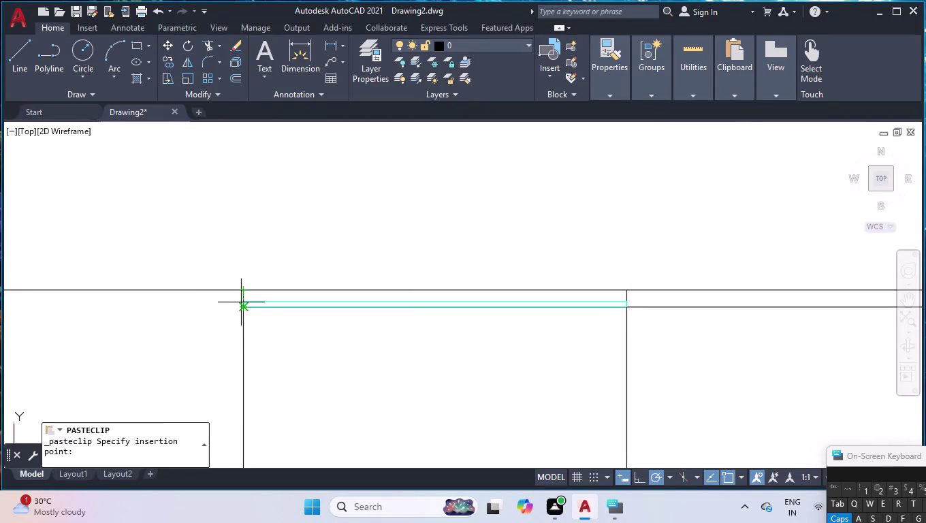
Paste the double-line wall at the M2P midpoint of two corner-line points.
scroll(up, 3)
text(M)
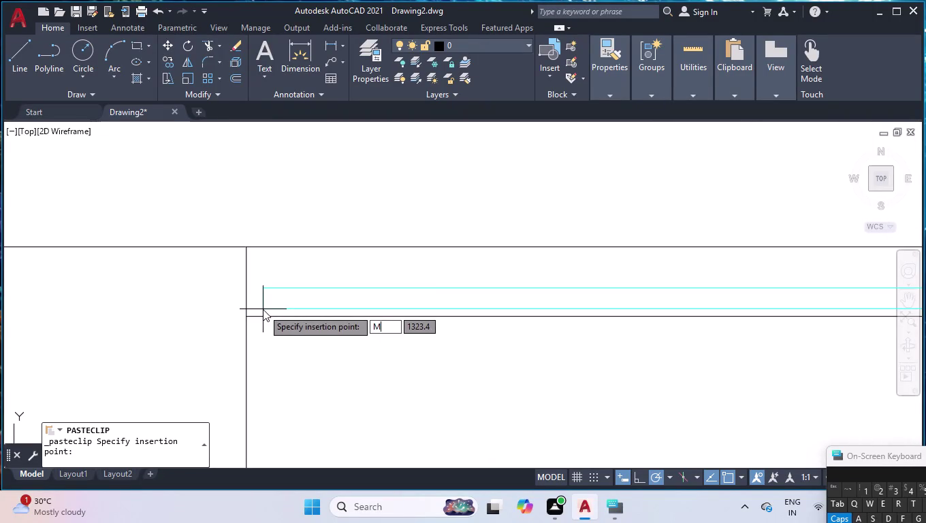
text(2P)
key(Return)
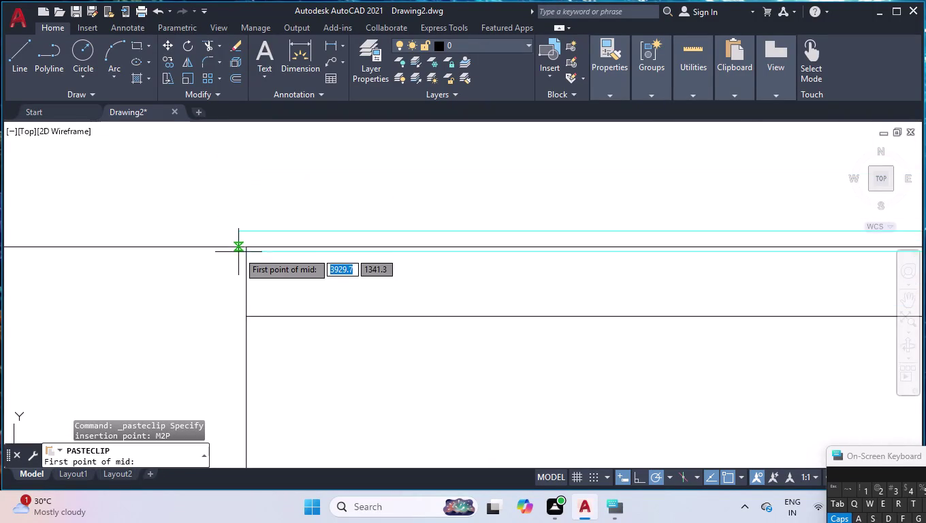
click(246, 248)
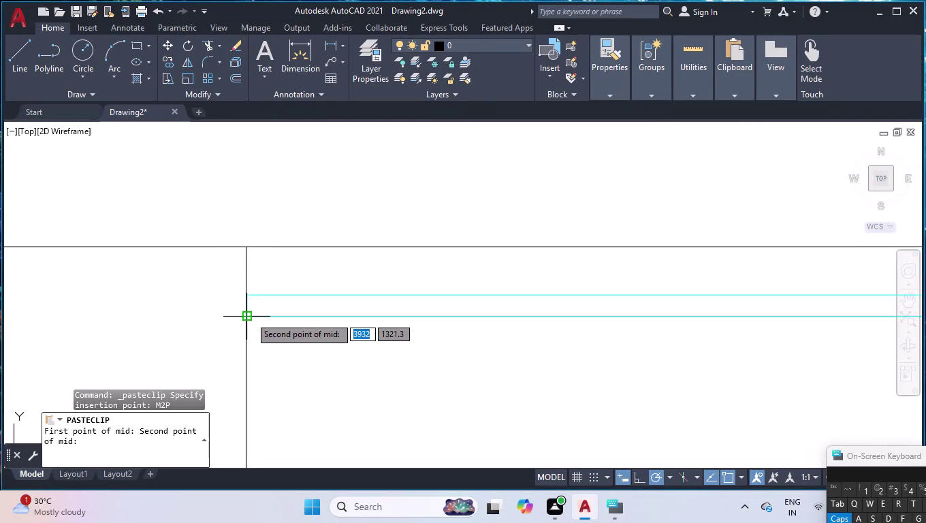
click(250, 317)
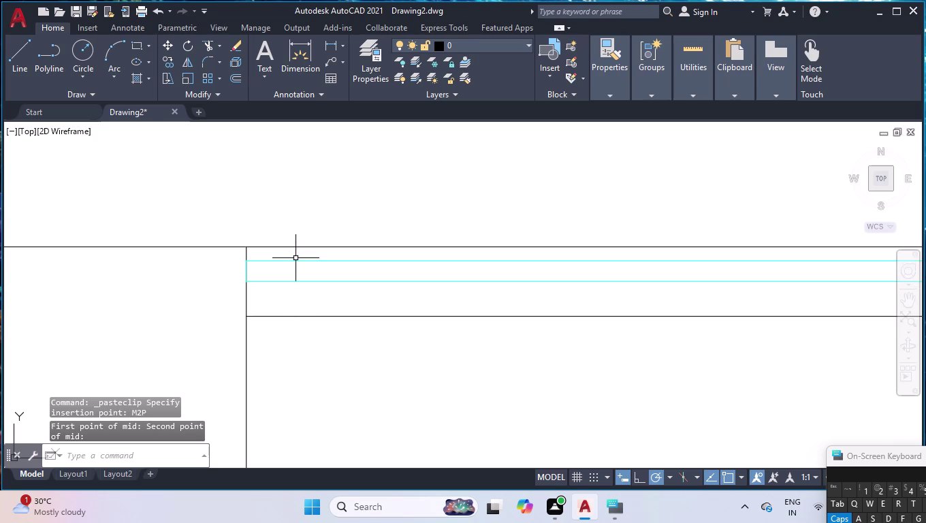
scroll(up, 3)
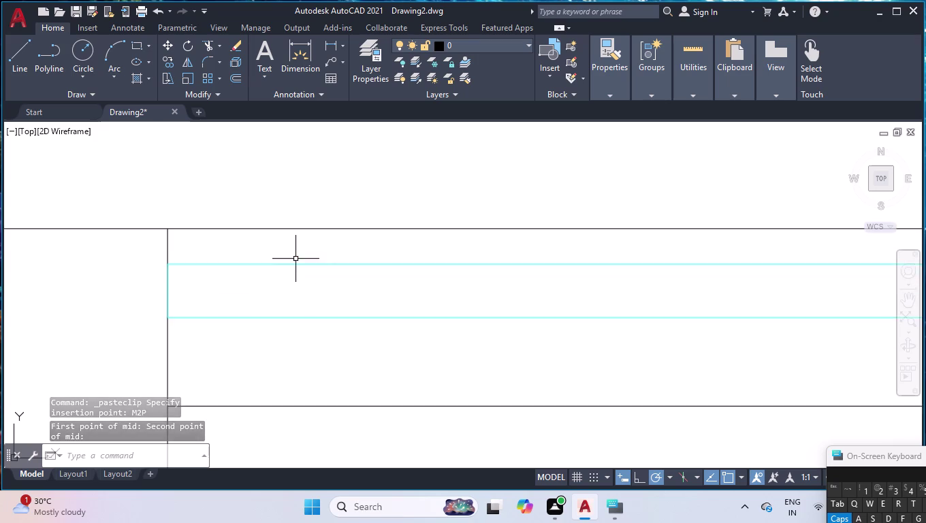
scroll(up, 3)
Stretch the pasted wall's end down the vertical wall line, then start another paste.
click(111, 354)
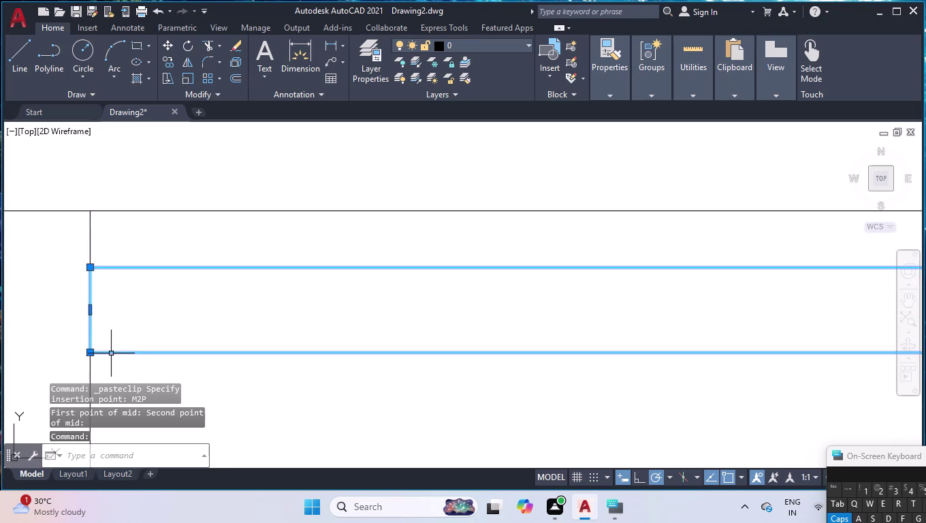
click(87, 311)
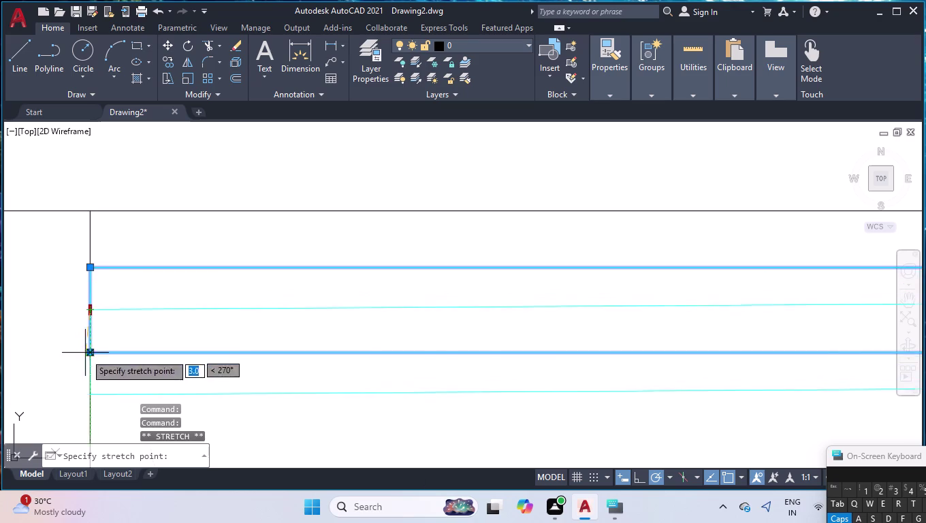
click(89, 354)
key(Return)
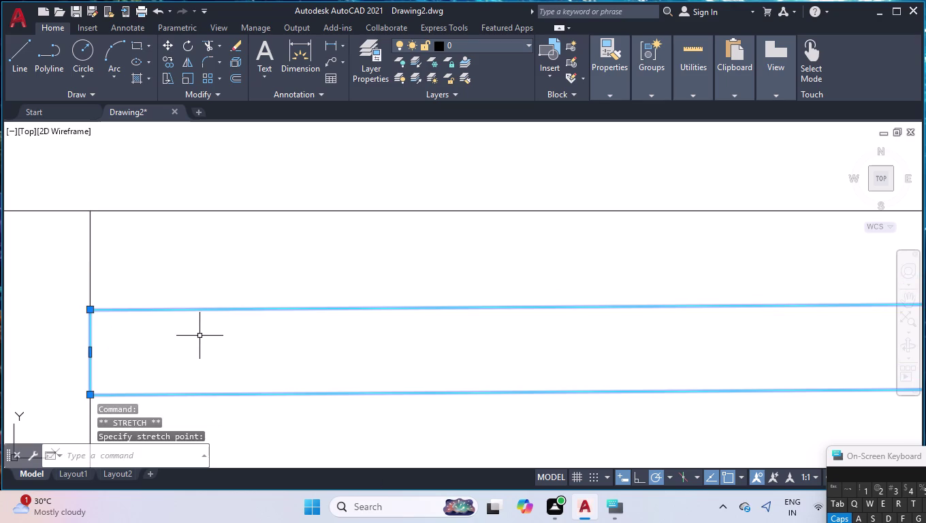
key(Return)
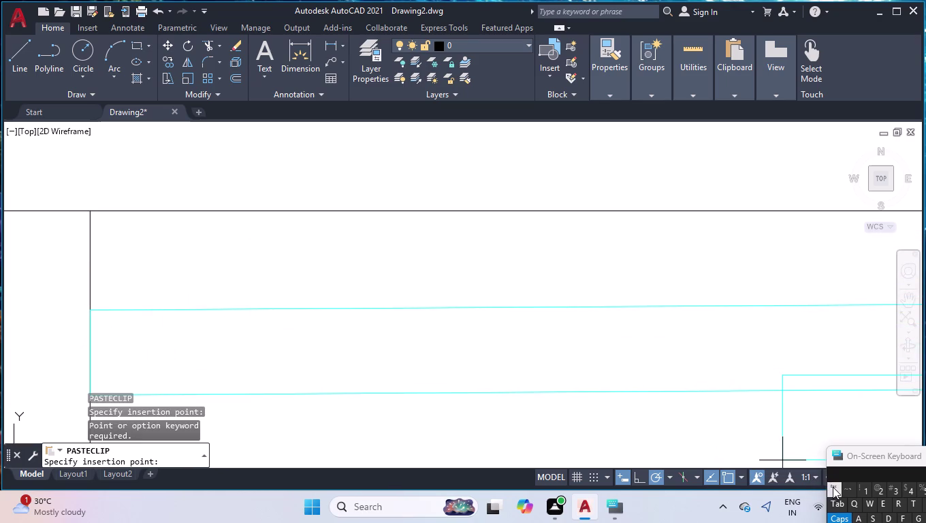
Cancel the pending paste and grab the right-end grip of the next pasted wall.
key(Escape)
scroll(down, 3)
scroll(down, 3)
scroll(down, 3)
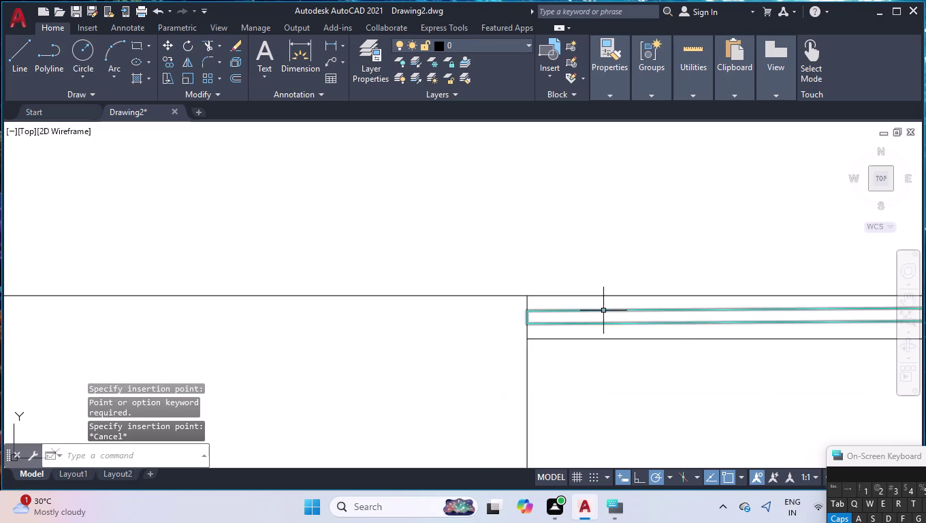
scroll(down, 3)
scroll(down, 3)
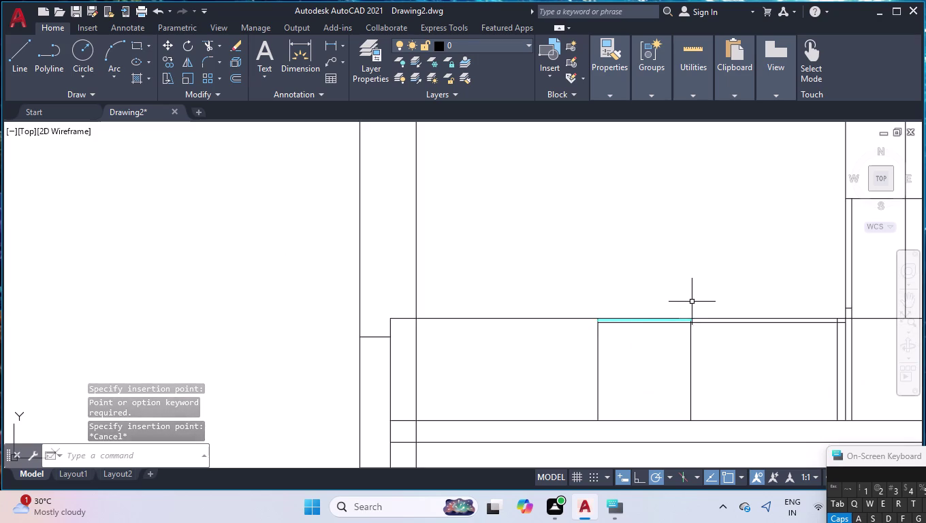
scroll(up, 3)
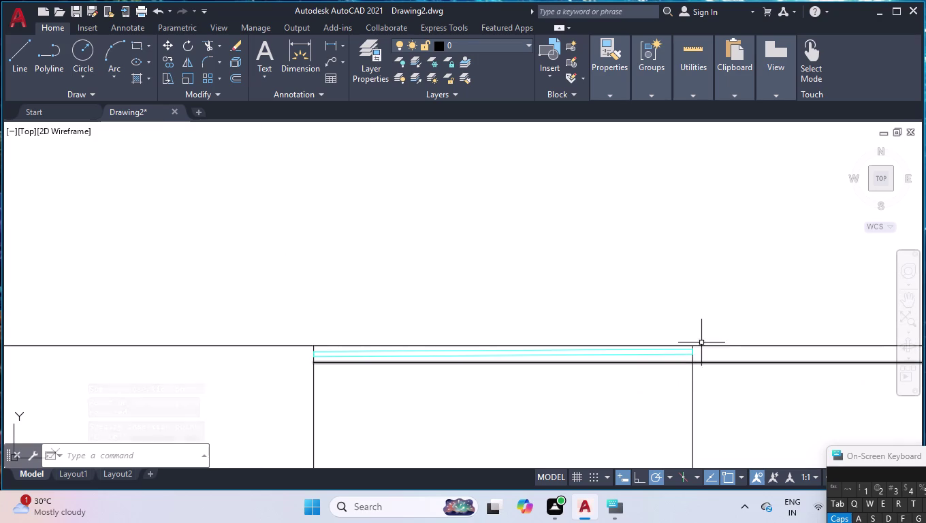
scroll(up, 3)
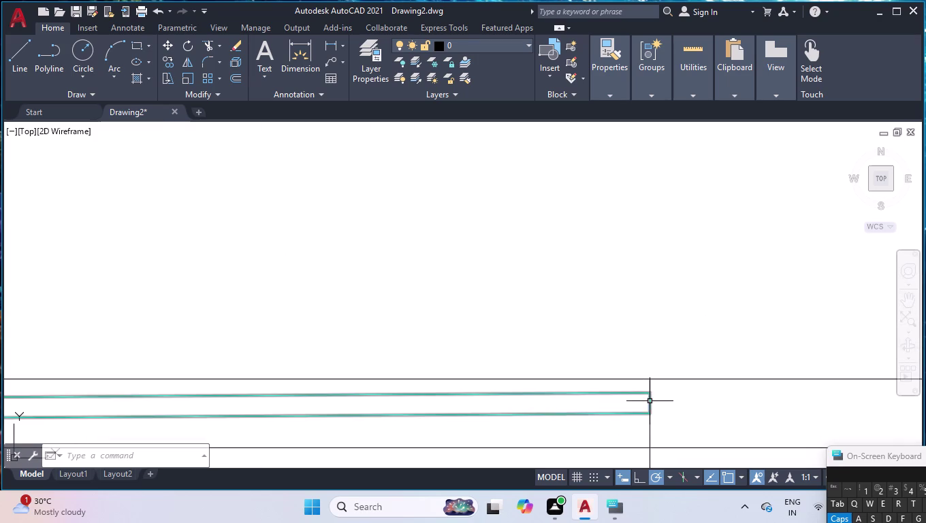
click(650, 401)
scroll(up, 3)
scroll(down, 3)
scroll(up, 3)
click(653, 312)
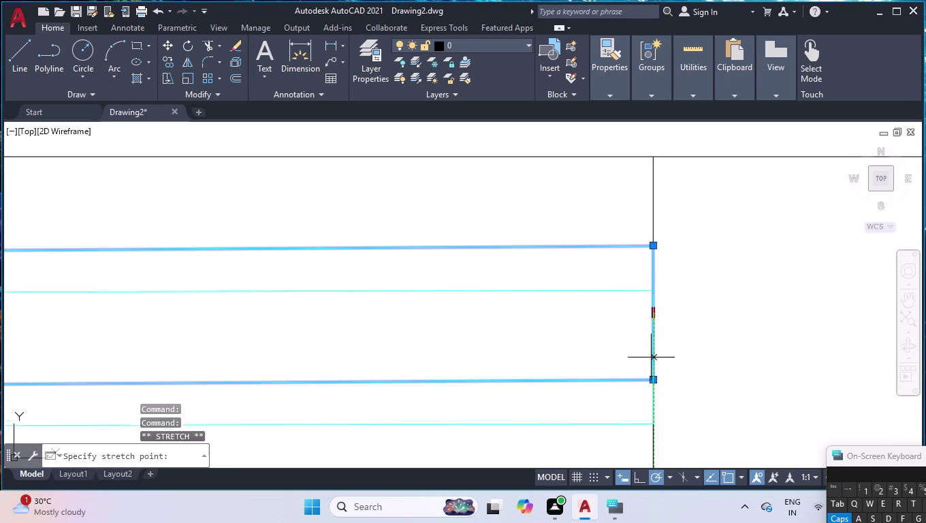
Stretch the wall's right end onto the vertical wall line and deselect it.
click(654, 379)
scroll(down, 3)
scroll(down, 3)
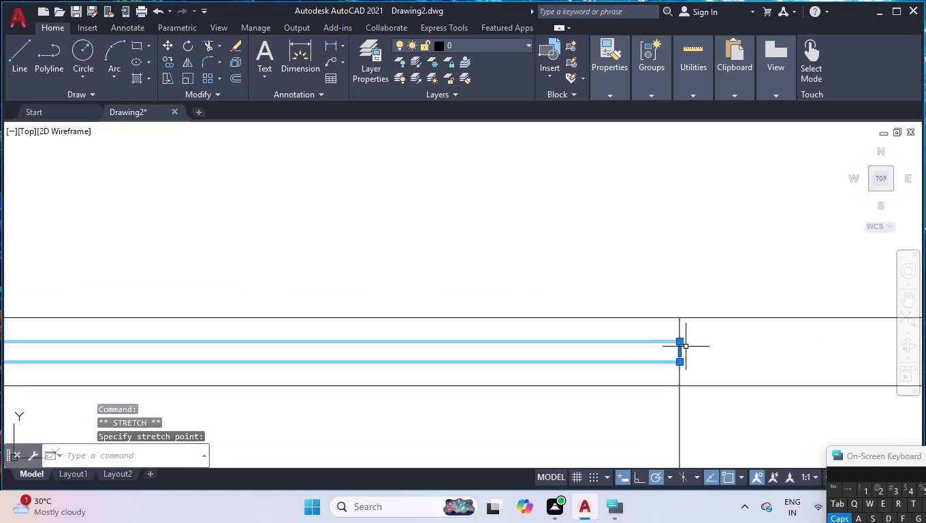
scroll(down, 3)
key(Return)
Start pasting another wall copy, then cancel the paste.
key(Return)
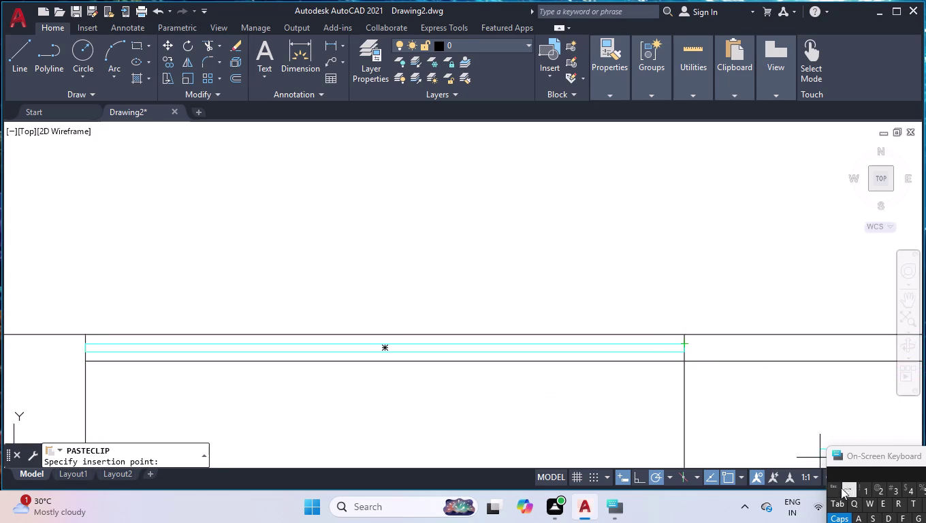
key(Escape)
scroll(down, 3)
scroll(down, 3)
scroll(down, 3)
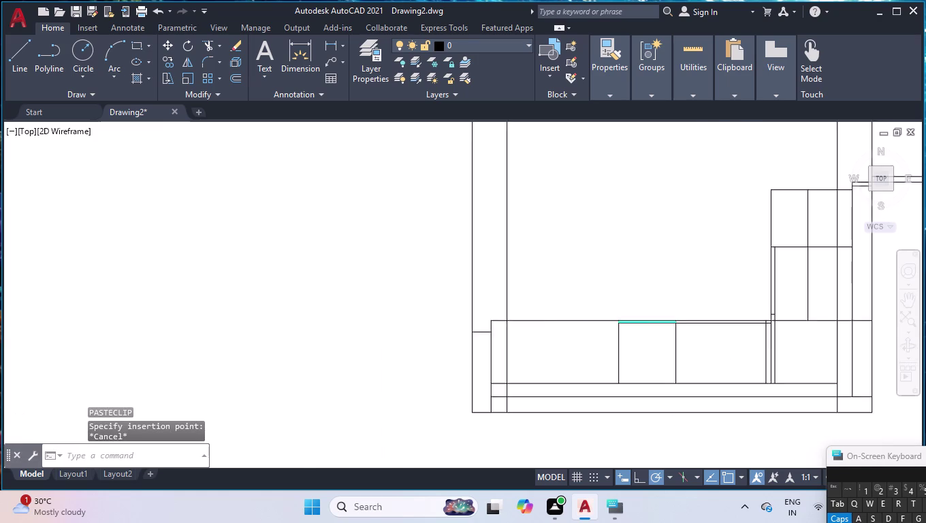